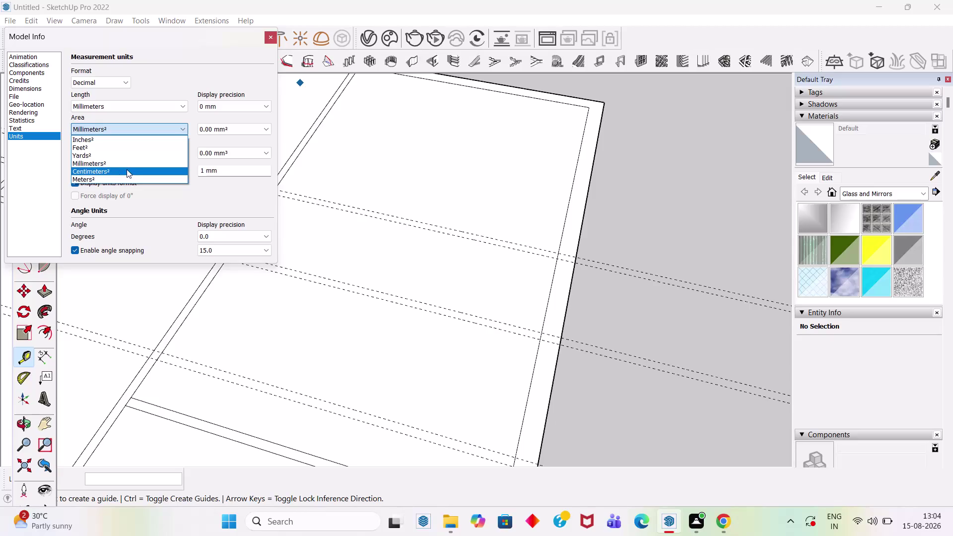
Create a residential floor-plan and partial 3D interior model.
Set area to Meters², volume to Meters³ and length precision to 0.00 mm, then close Model Info.
click(130, 177)
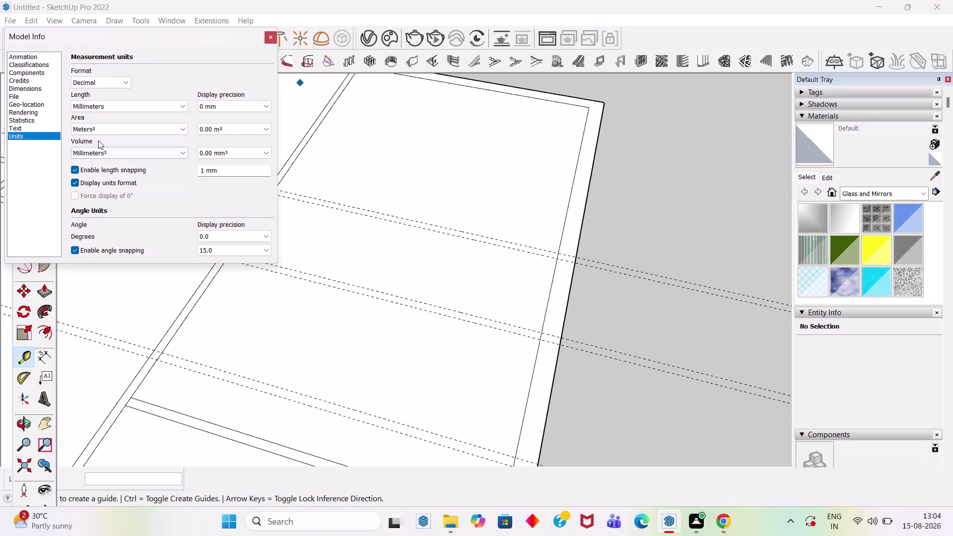
click(105, 130)
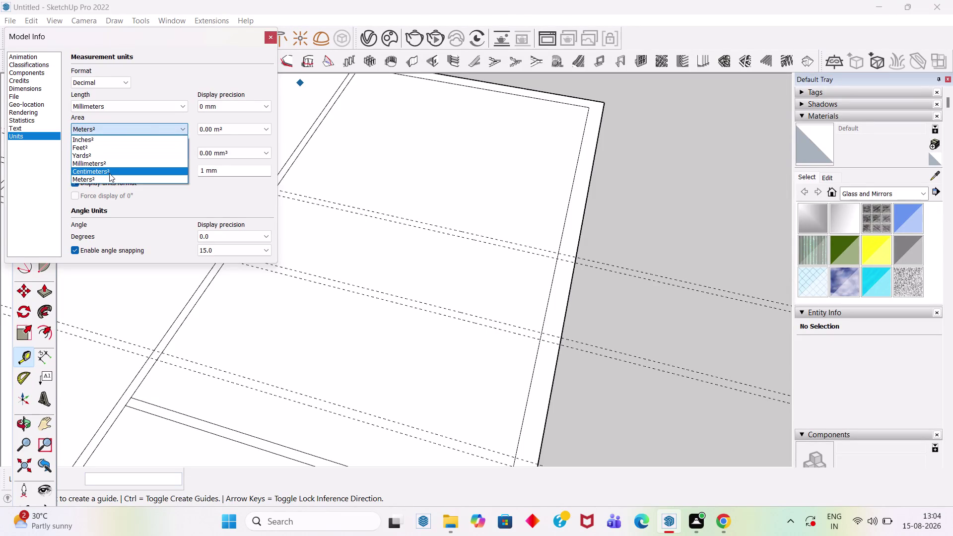
click(151, 130)
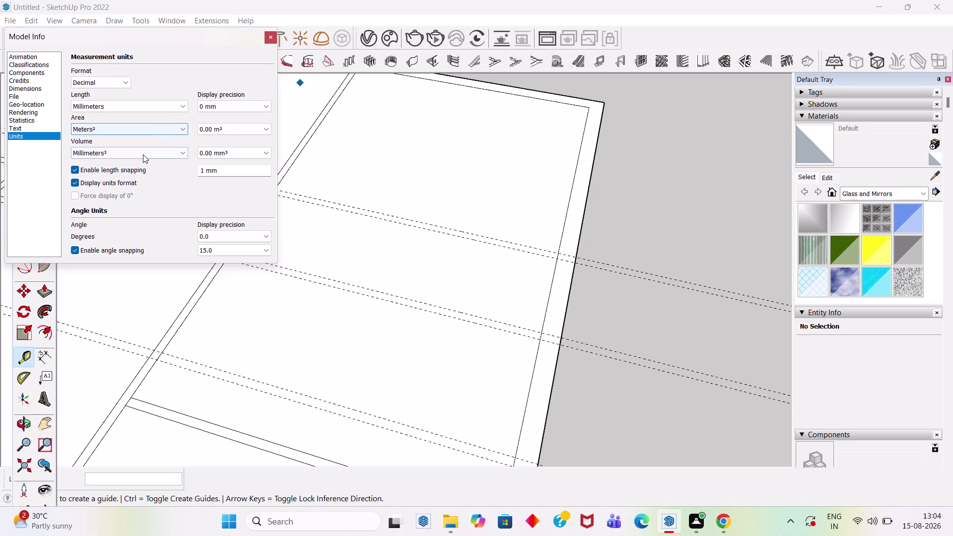
click(145, 156)
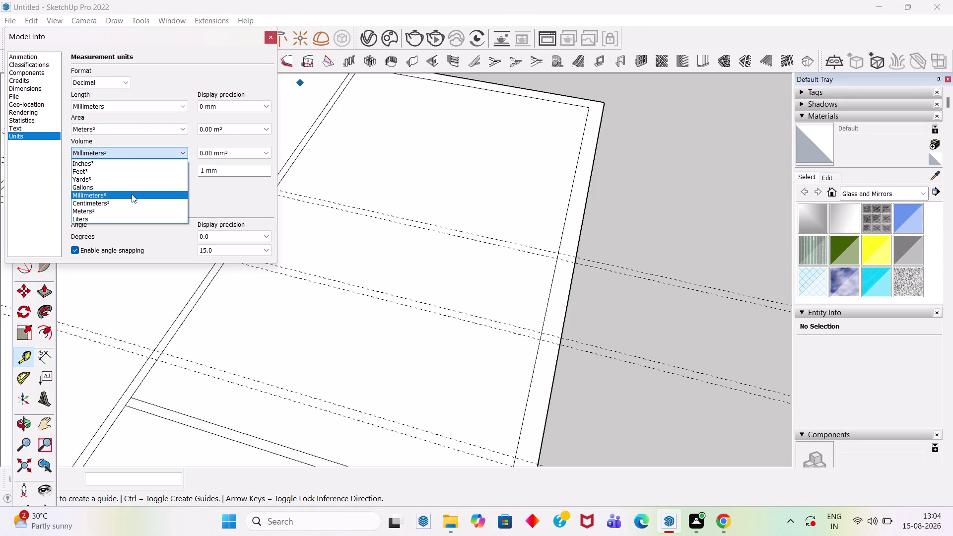
click(134, 209)
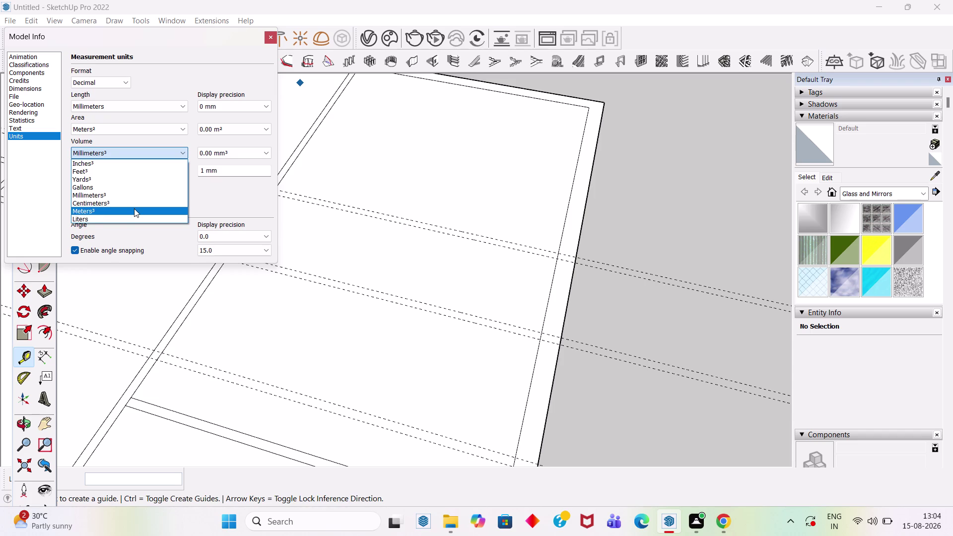
click(237, 109)
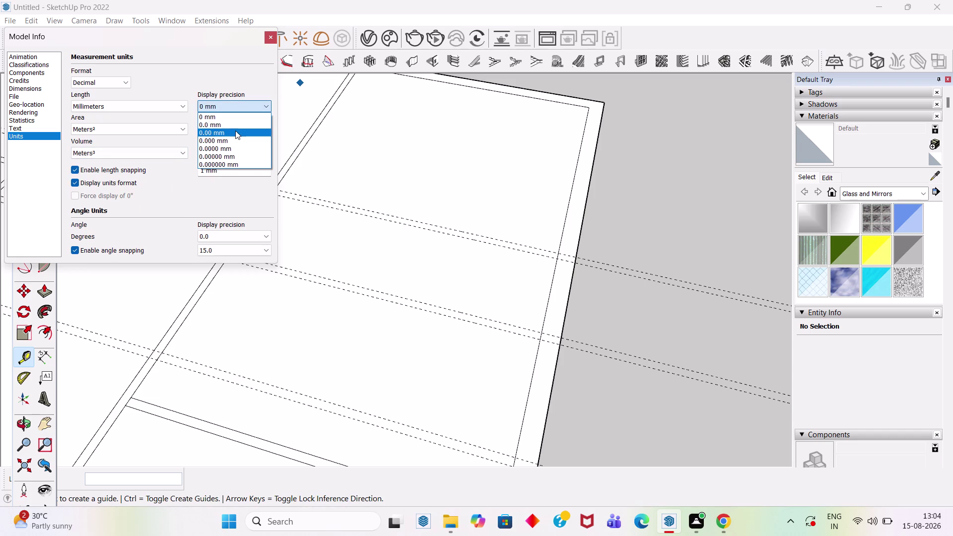
click(235, 130)
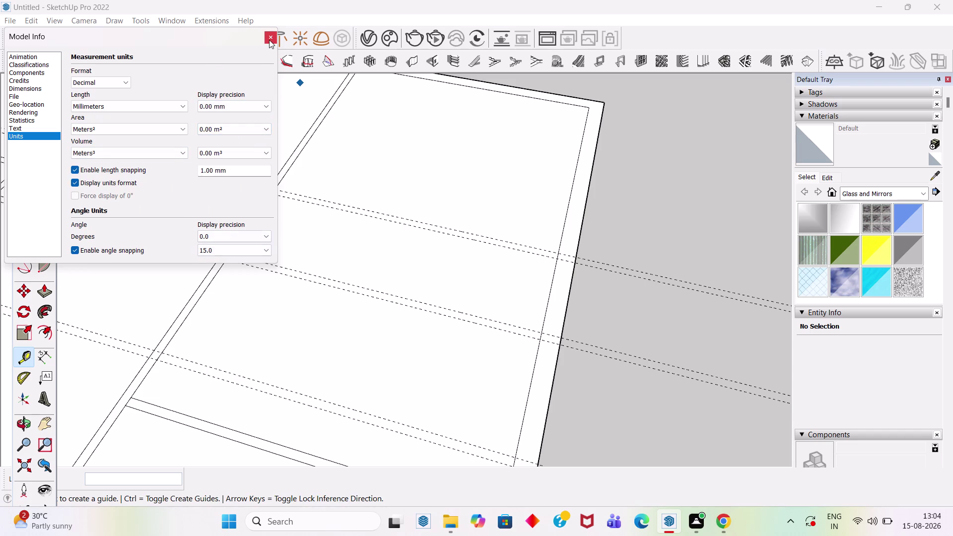
click(269, 39)
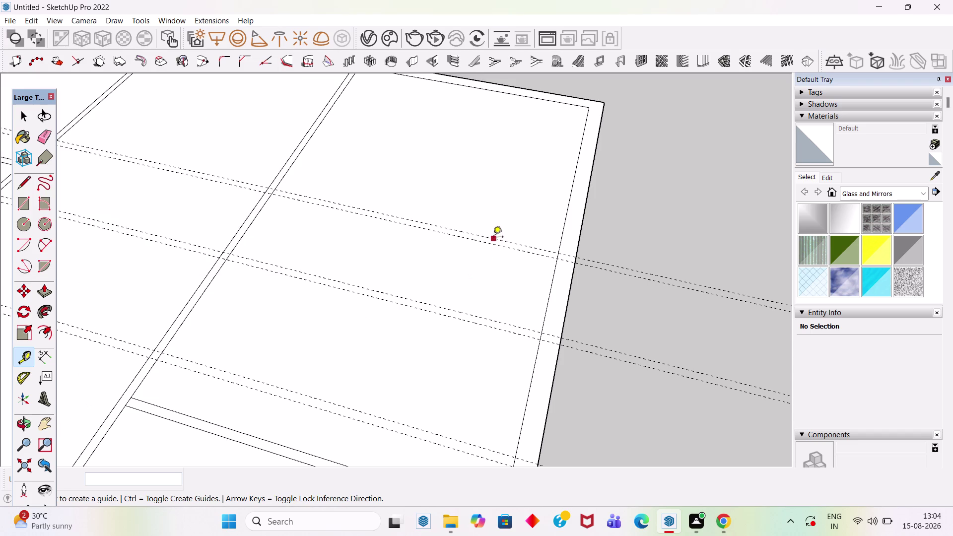
Place a guide off the top-right model edge with Tape Measure, then reopen Model Info.
drag(492, 239, 494, 234)
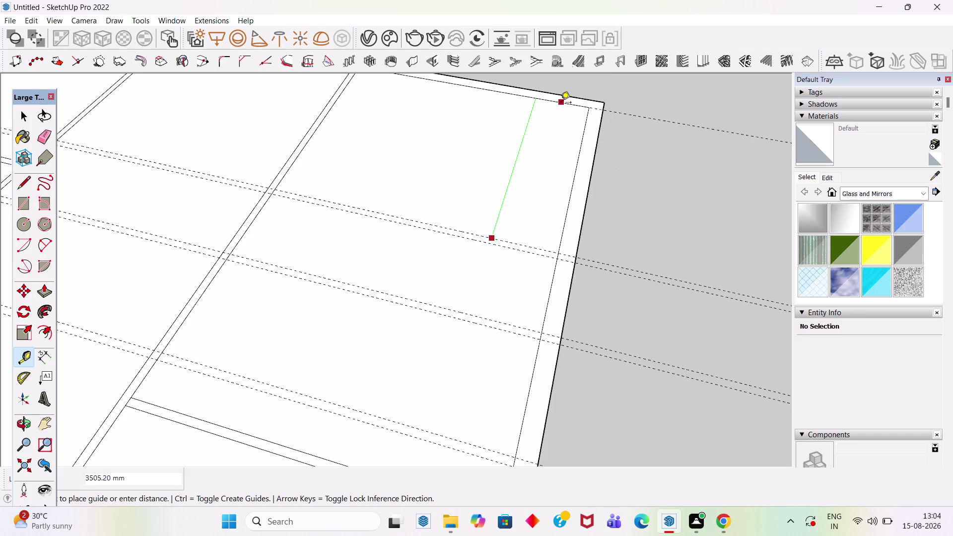
click(175, 23)
click(206, 90)
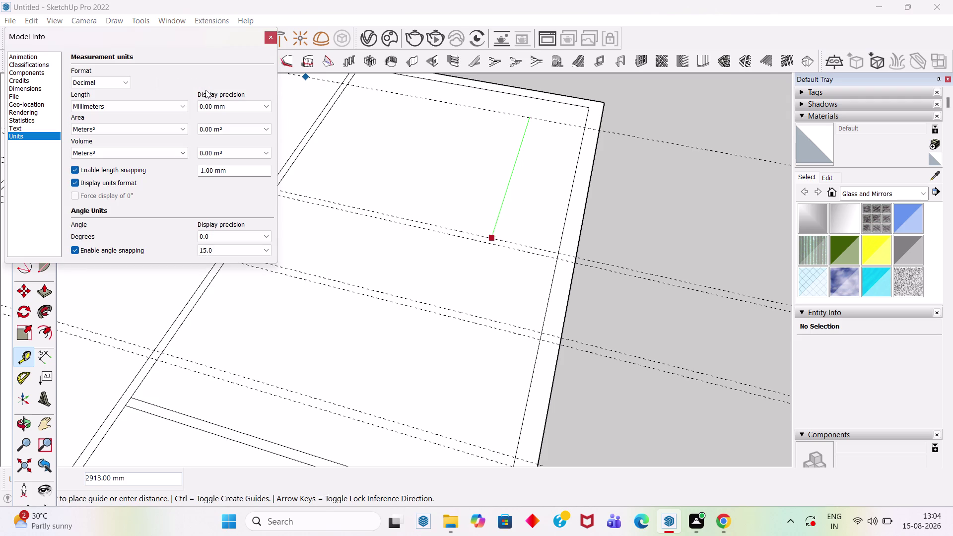
Set length units to Inches in Engineering format and close Model Info.
click(114, 106)
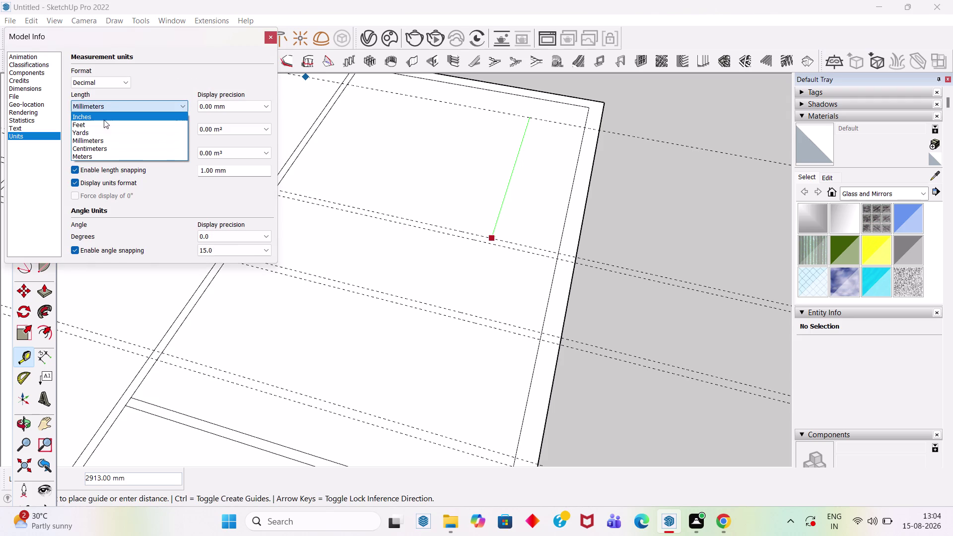
click(106, 118)
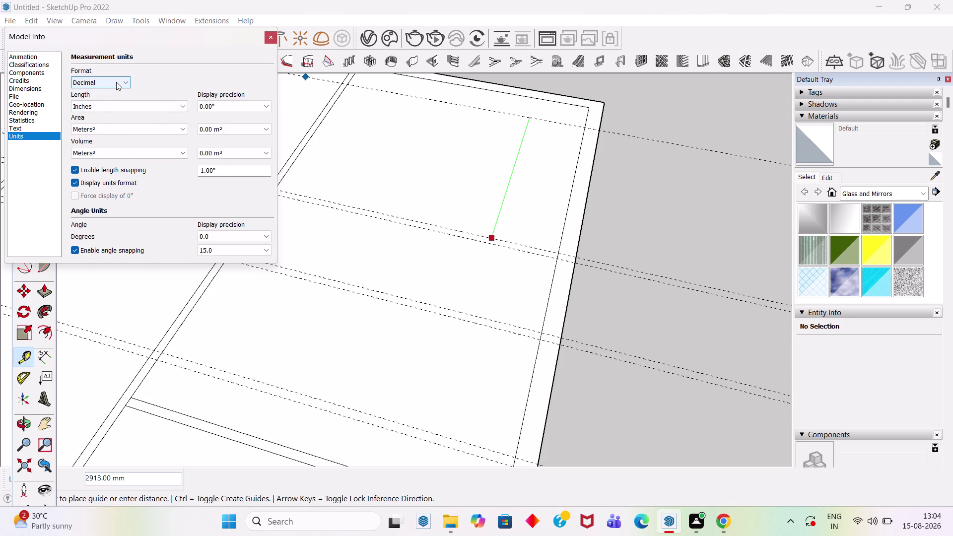
click(116, 82)
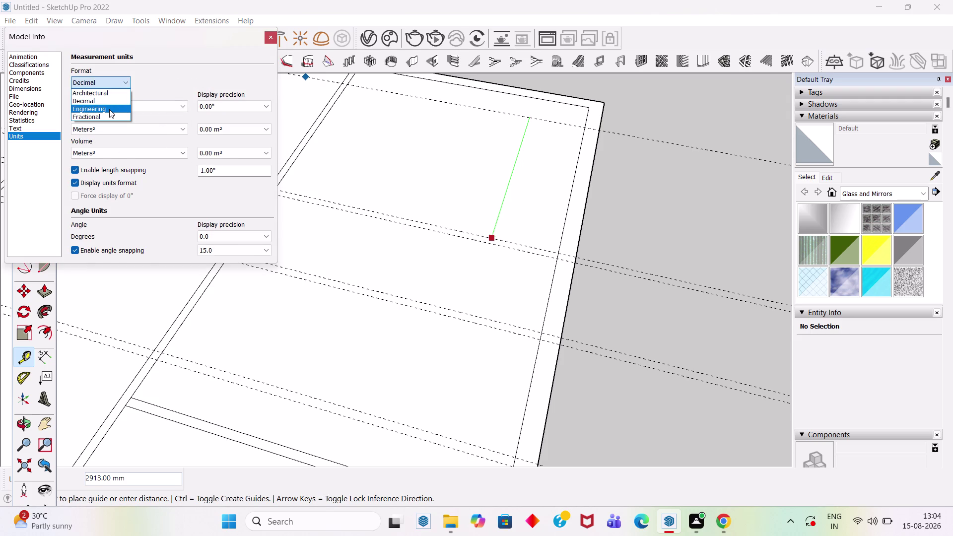
click(111, 106)
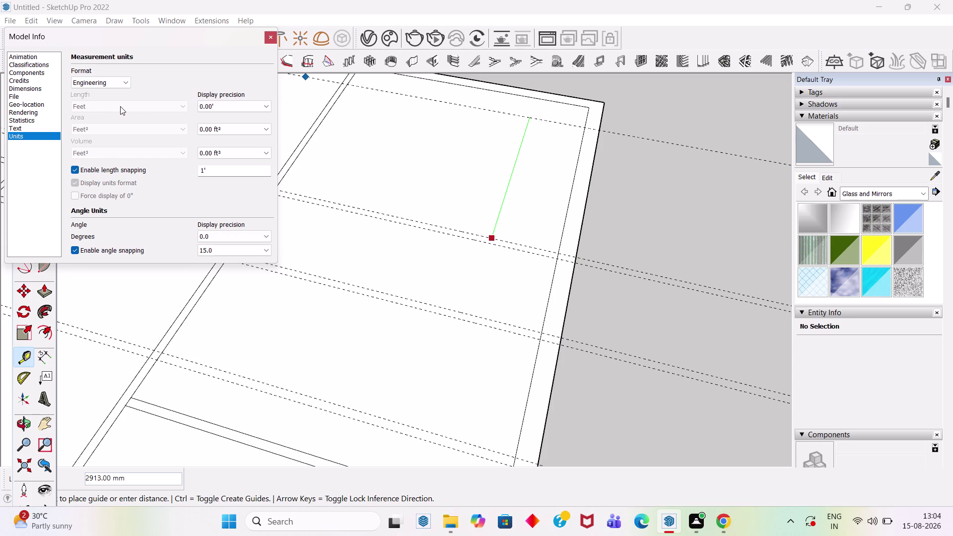
click(273, 38)
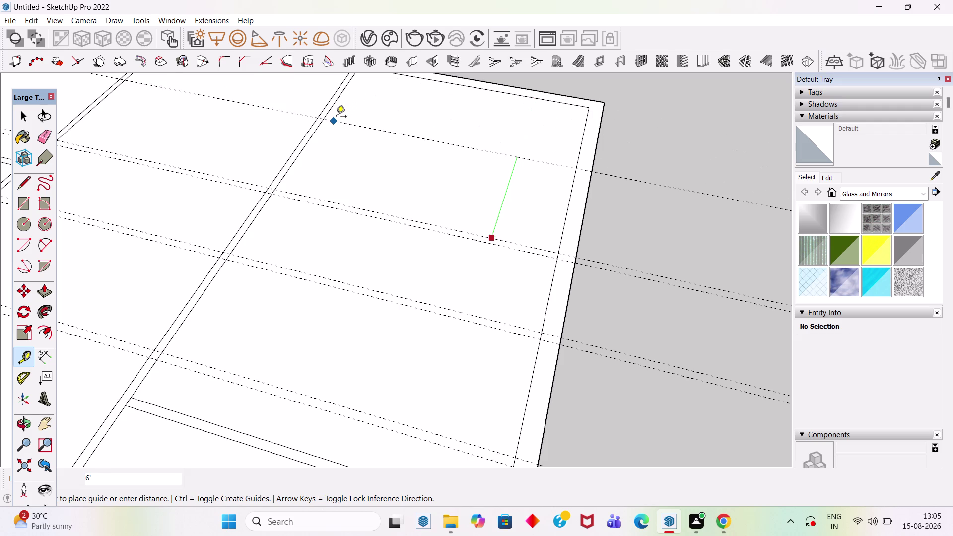
Cancel the feet-measured guide with Esc and reopen Model Info's Units page.
key(Escape)
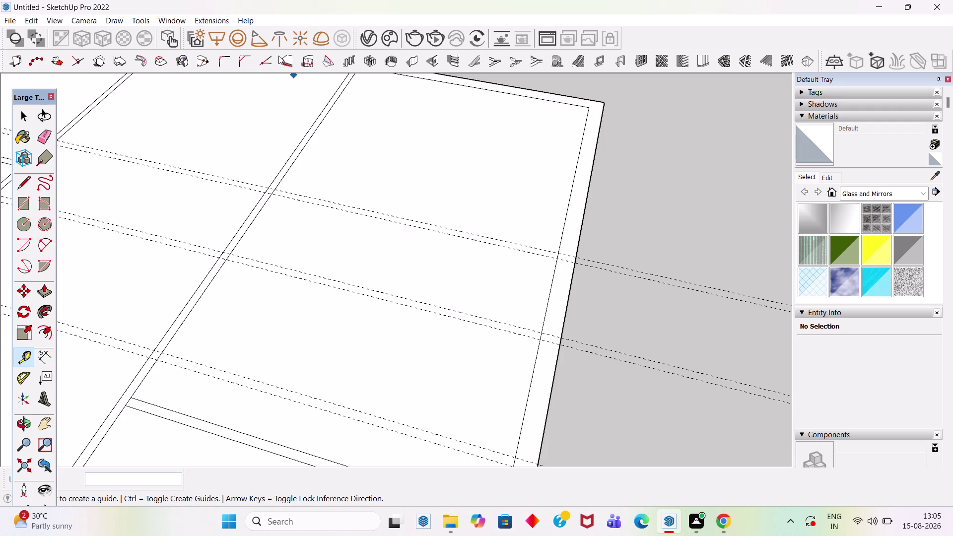
click(163, 20)
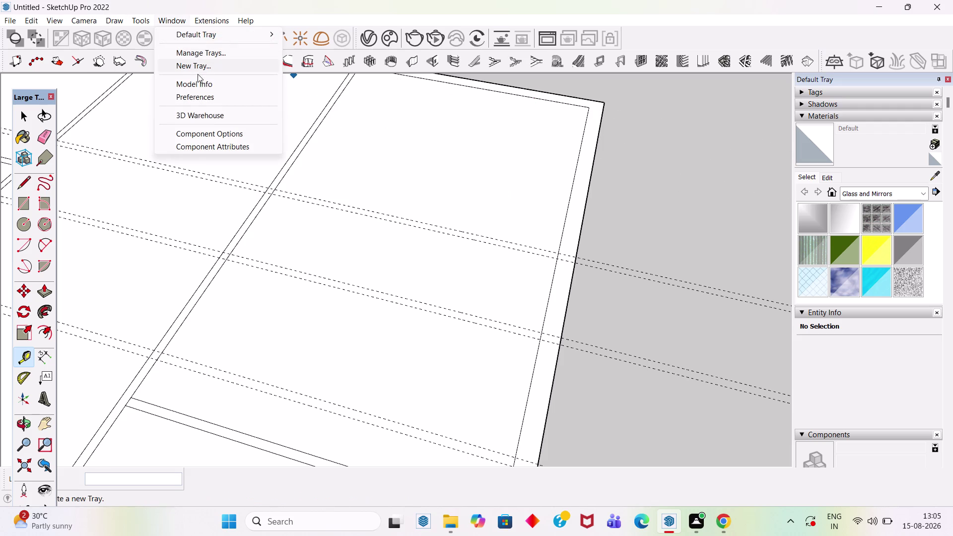
click(202, 86)
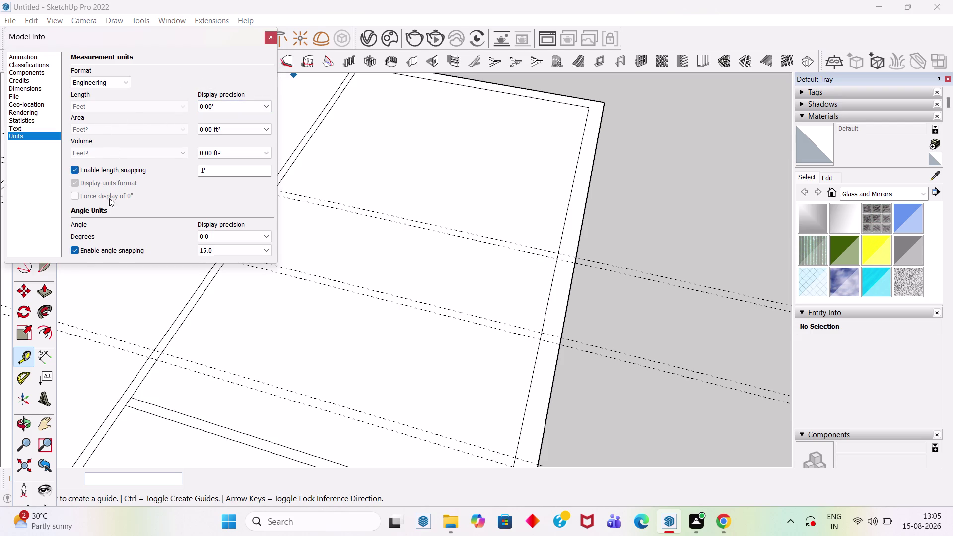
Browse the unit format choices, keep Engineering in feet, and close Model Info.
click(110, 105)
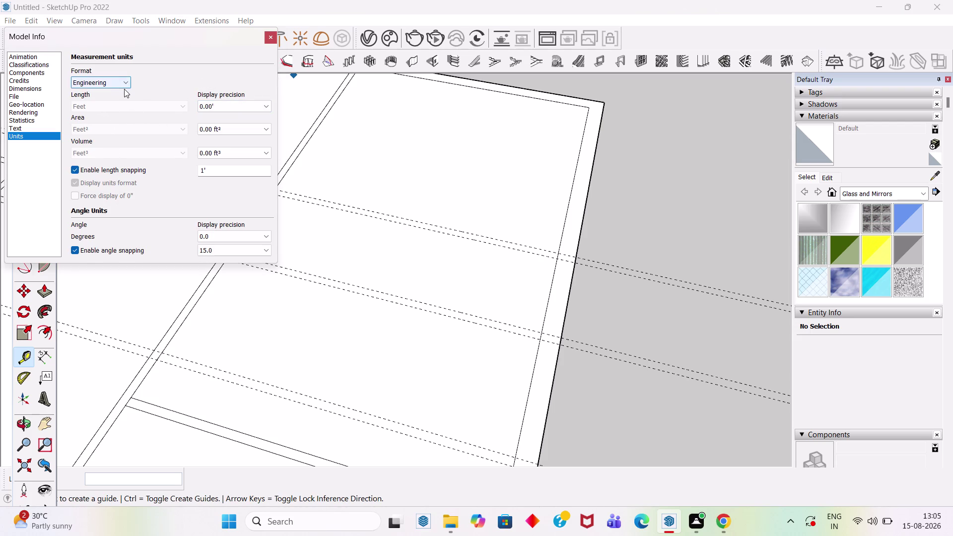
click(125, 83)
click(117, 110)
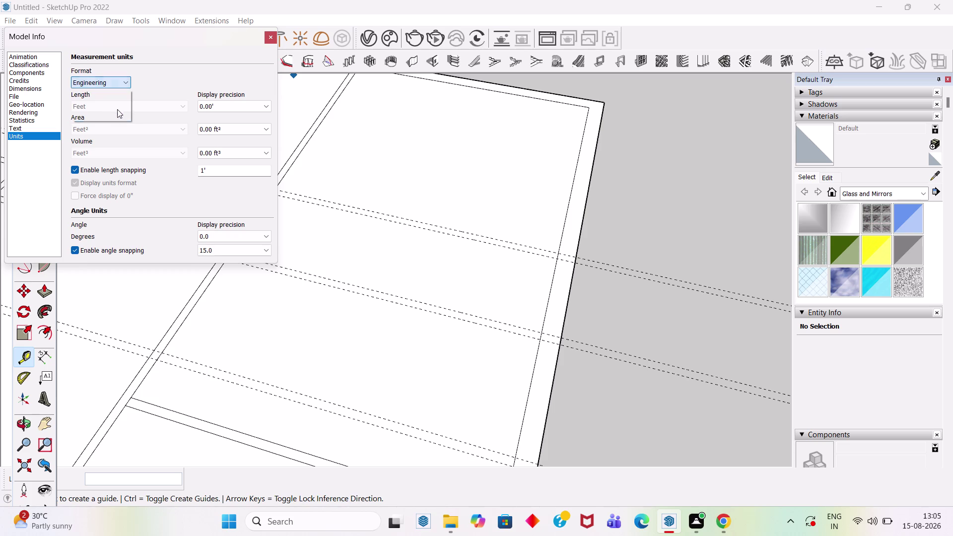
click(118, 105)
click(119, 112)
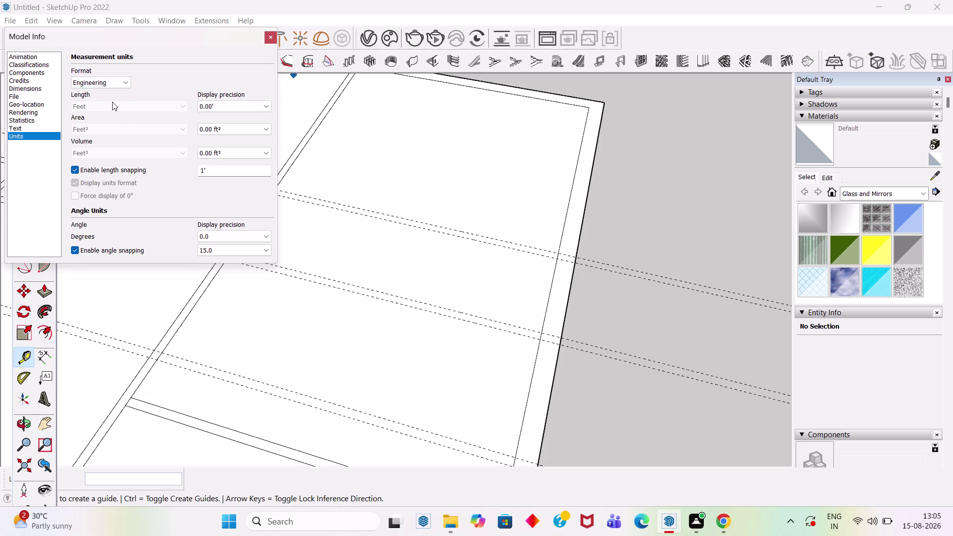
click(183, 107)
click(183, 107)
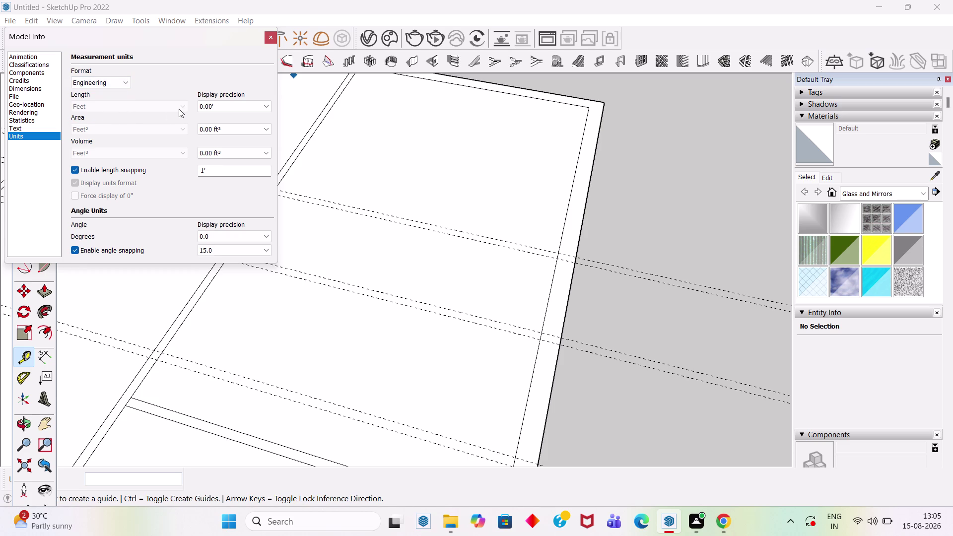
double_click(179, 108)
click(50, 132)
click(104, 279)
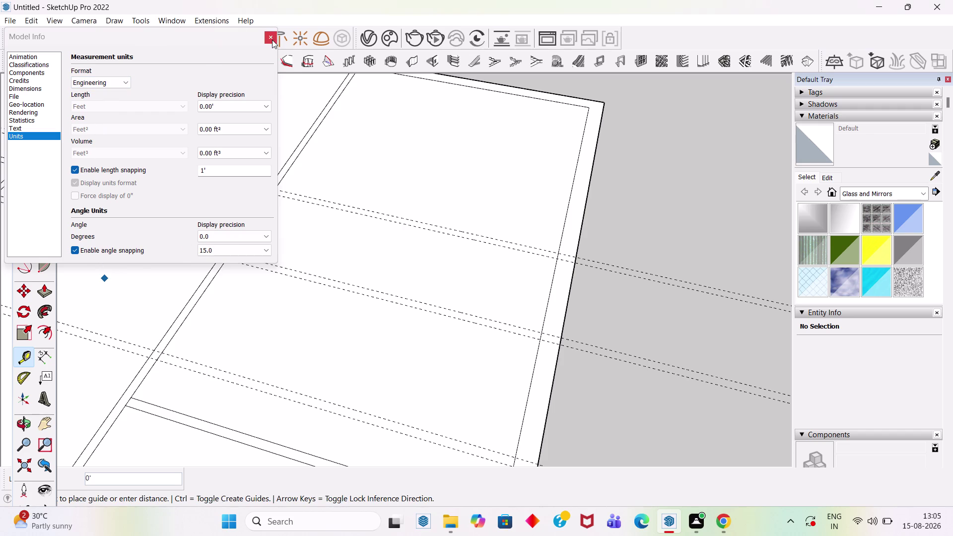
click(273, 40)
Dismiss a stray menu and guide, then bring up Preferences on the Template page.
click(173, 20)
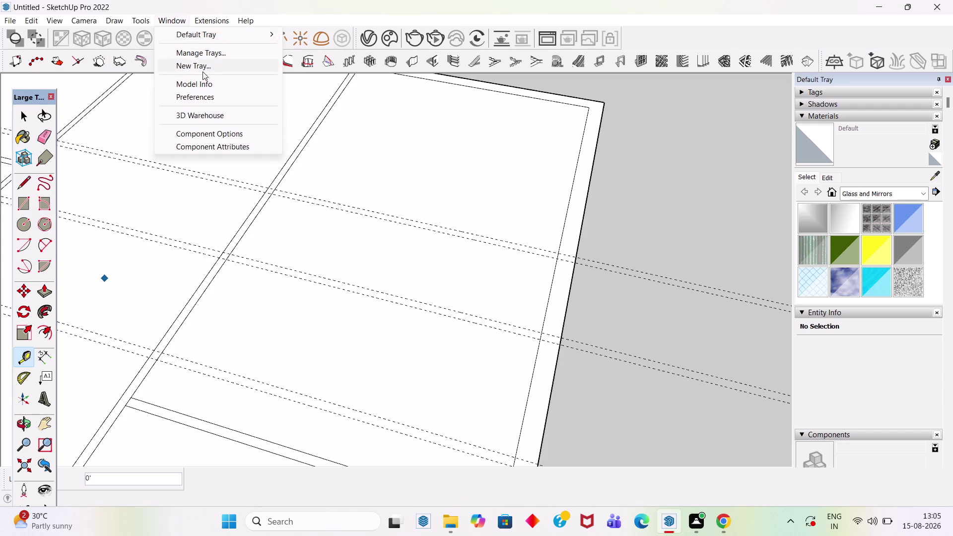
click(209, 68)
drag(553, 137, 555, 131)
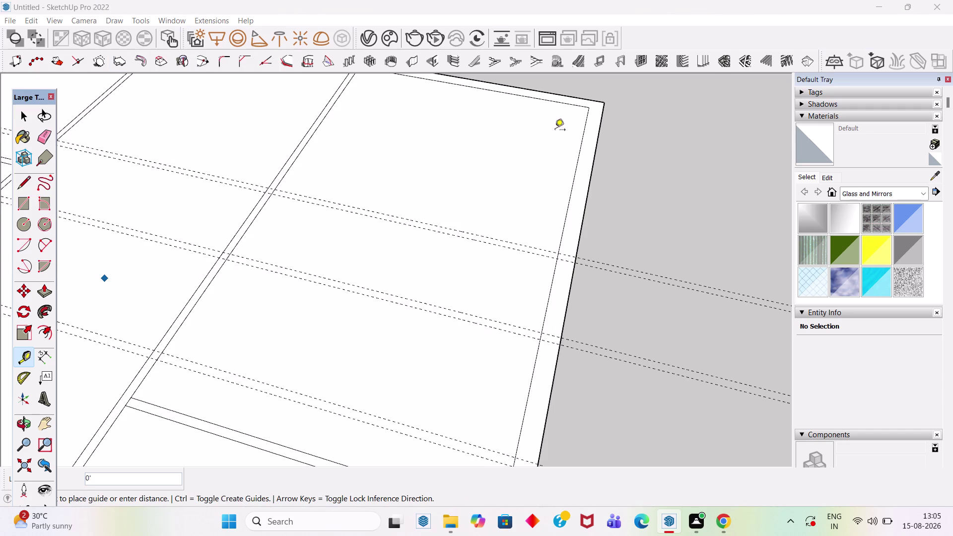
key(Escape)
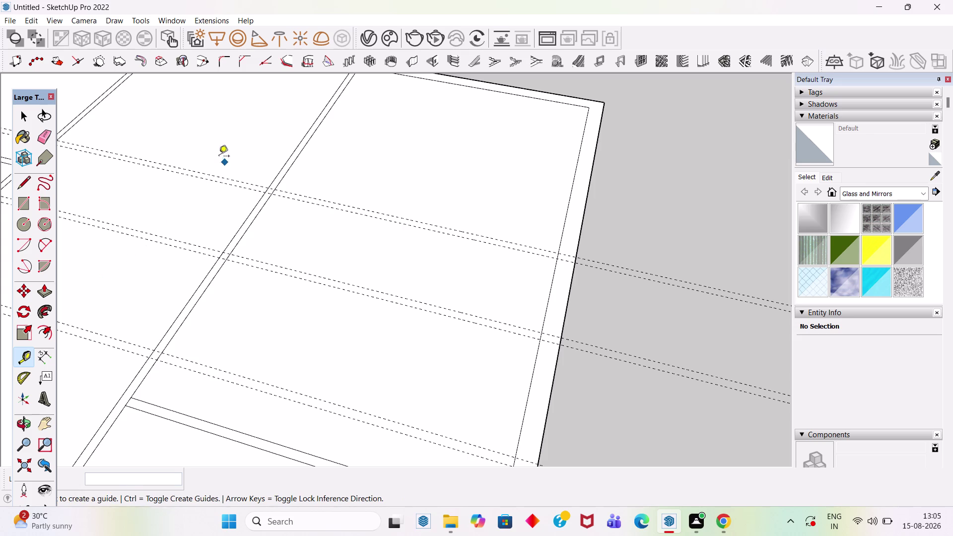
click(173, 21)
click(198, 90)
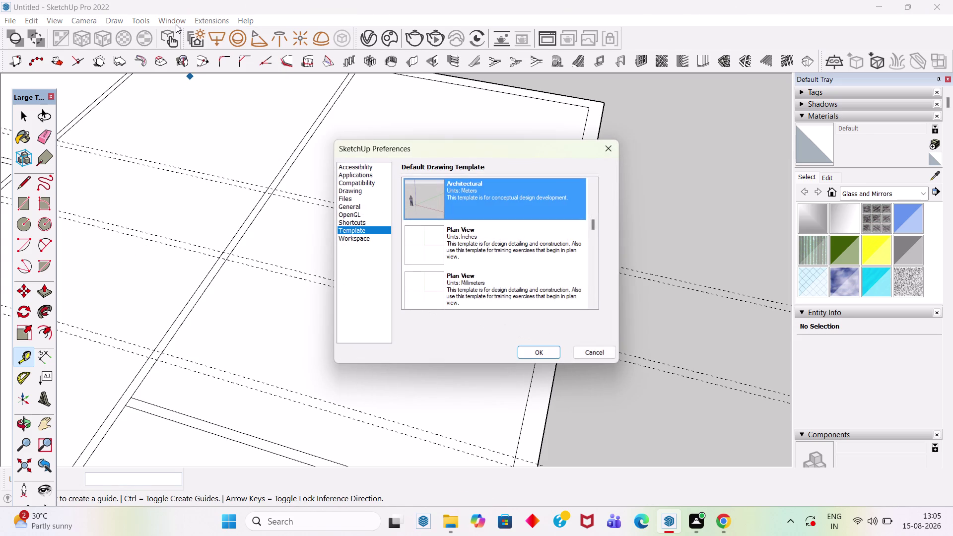
Close Preferences without changes and reopen them from the Window menu.
click(610, 151)
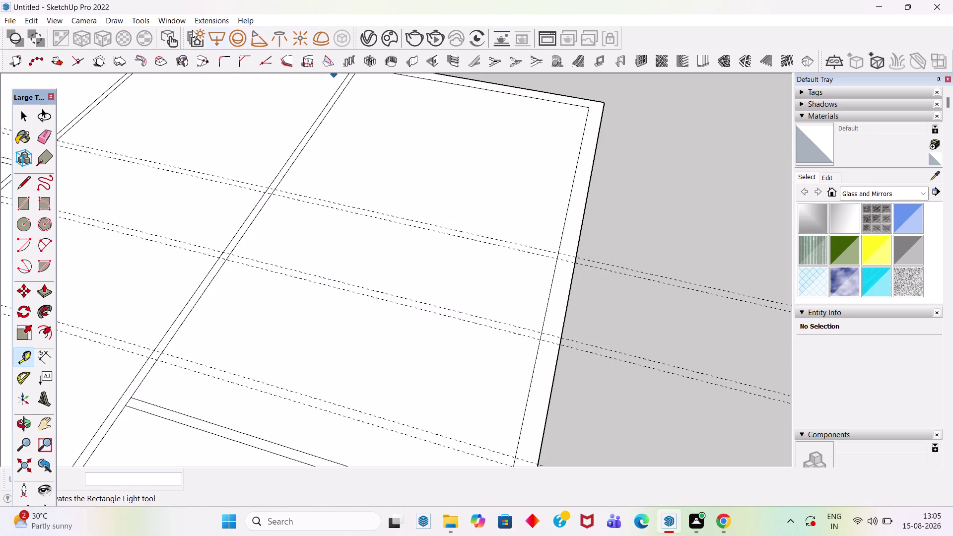
click(172, 20)
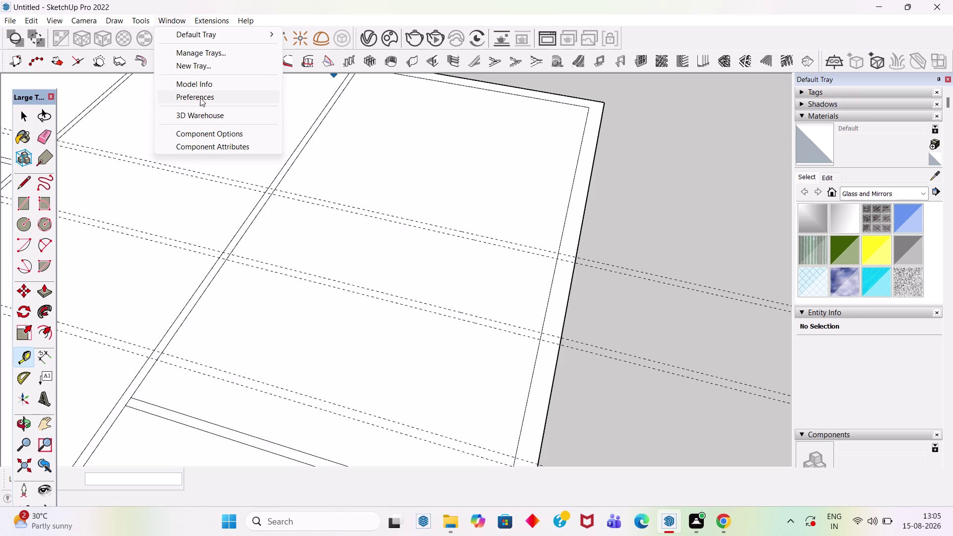
click(200, 97)
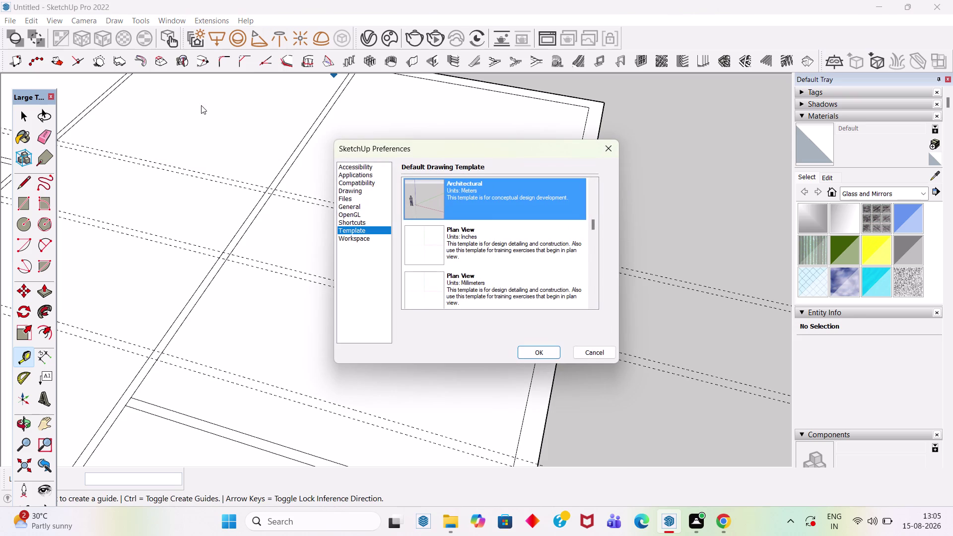
Select Simple (Units: Inches) as the default template and confirm with OK.
scroll(down, 3)
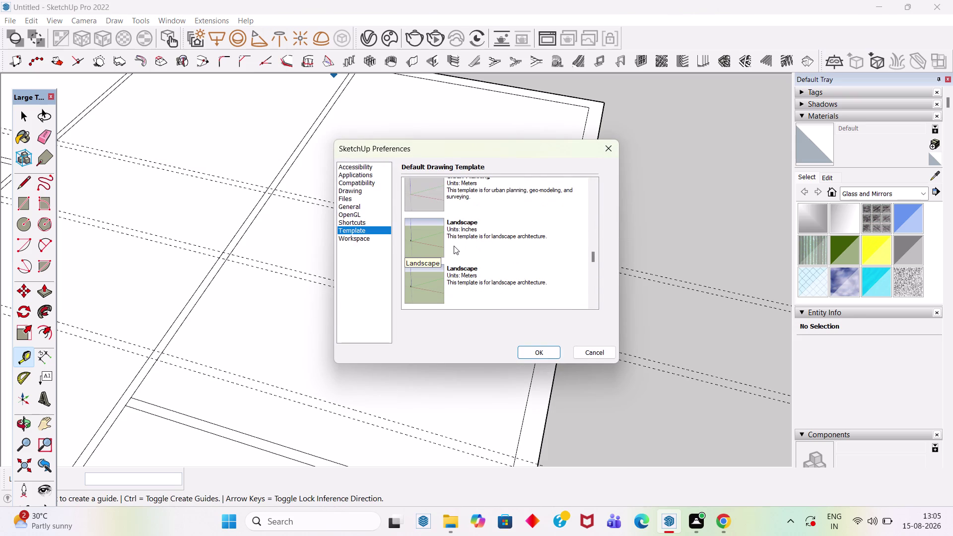
scroll(up, 3)
scroll(up, 3)
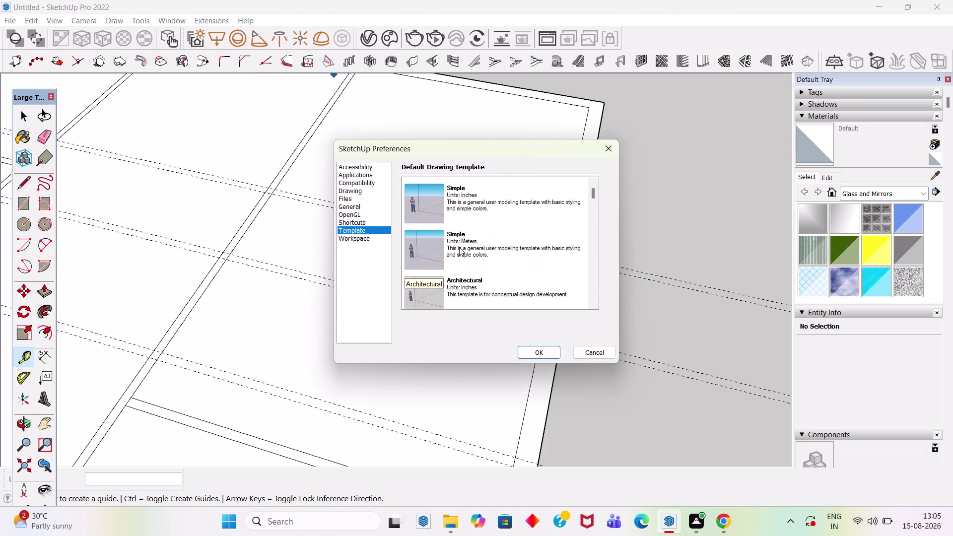
scroll(up, 3)
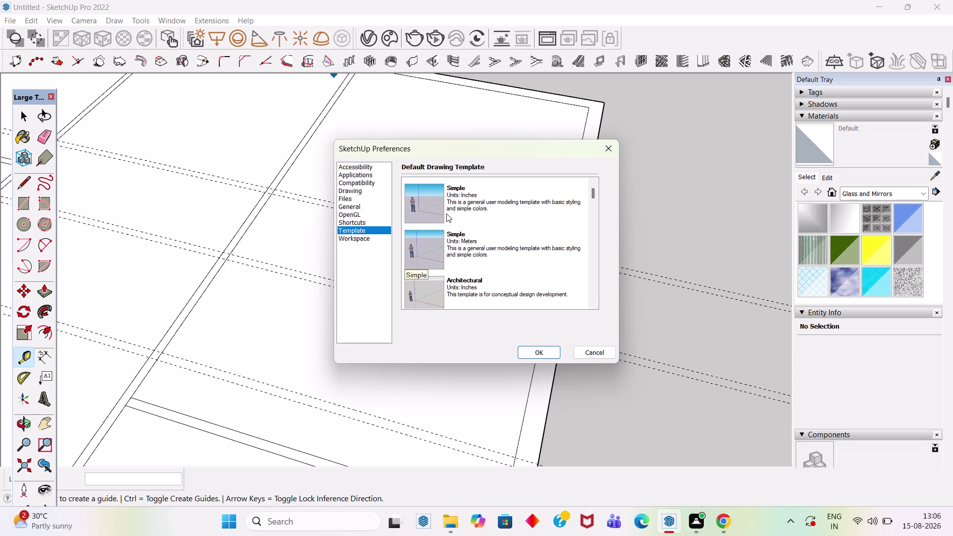
click(481, 201)
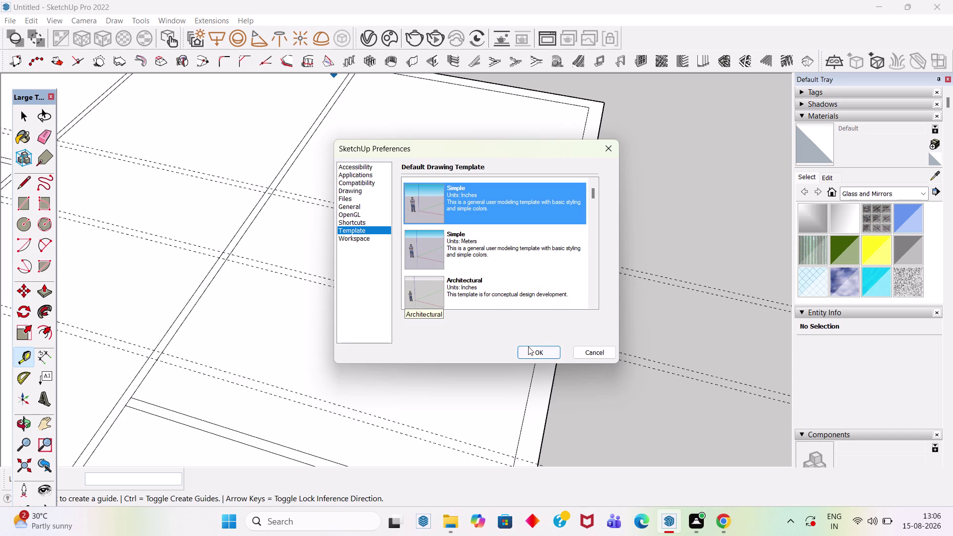
click(540, 353)
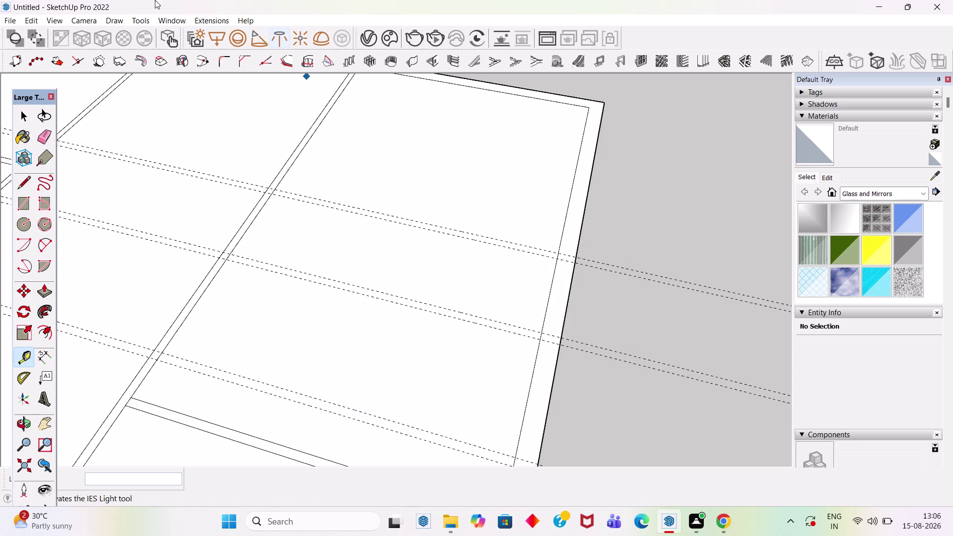
Change the model's length format to Architectural in inches and close Model Info.
click(177, 21)
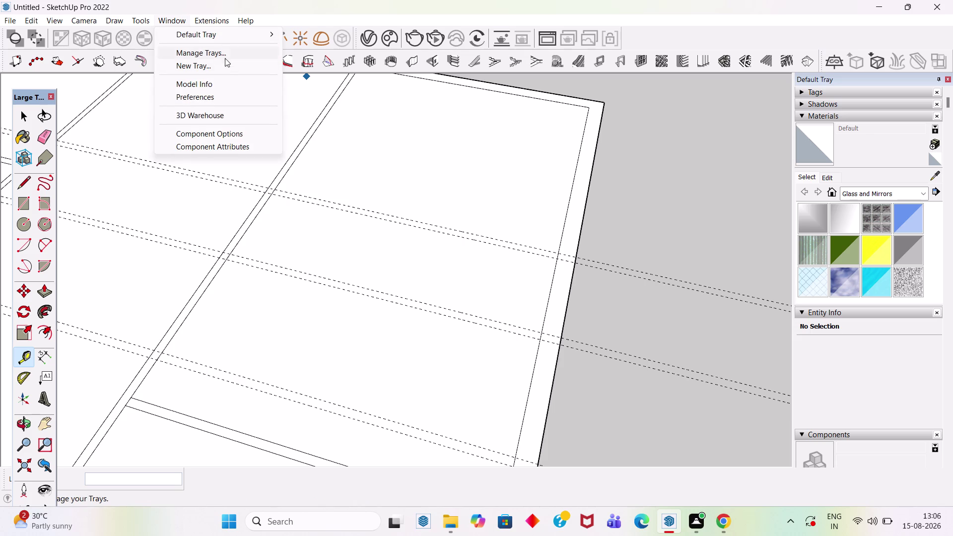
click(219, 87)
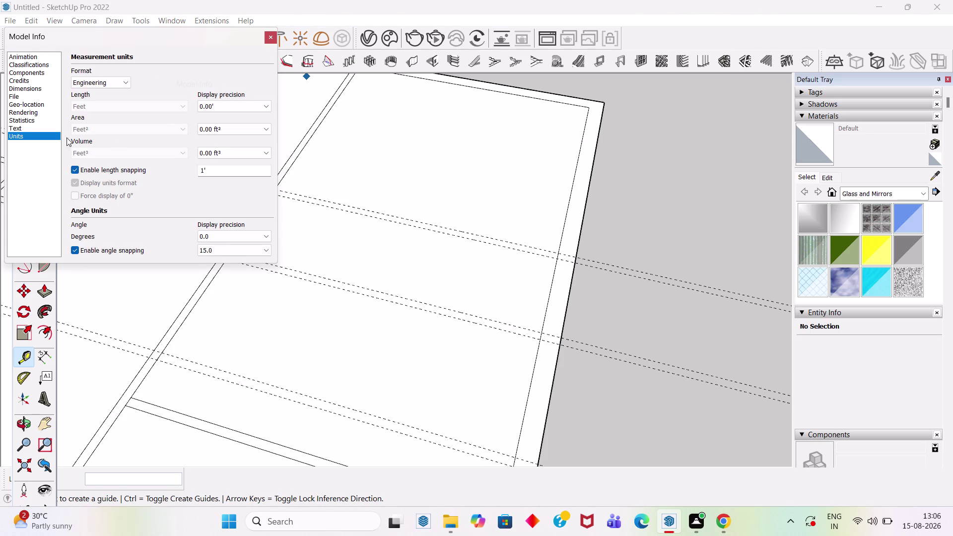
click(99, 80)
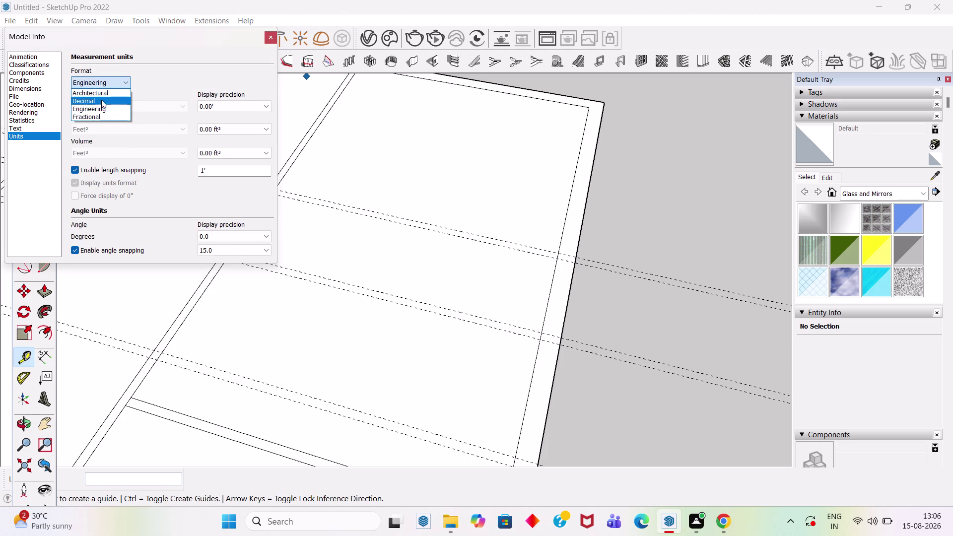
click(104, 106)
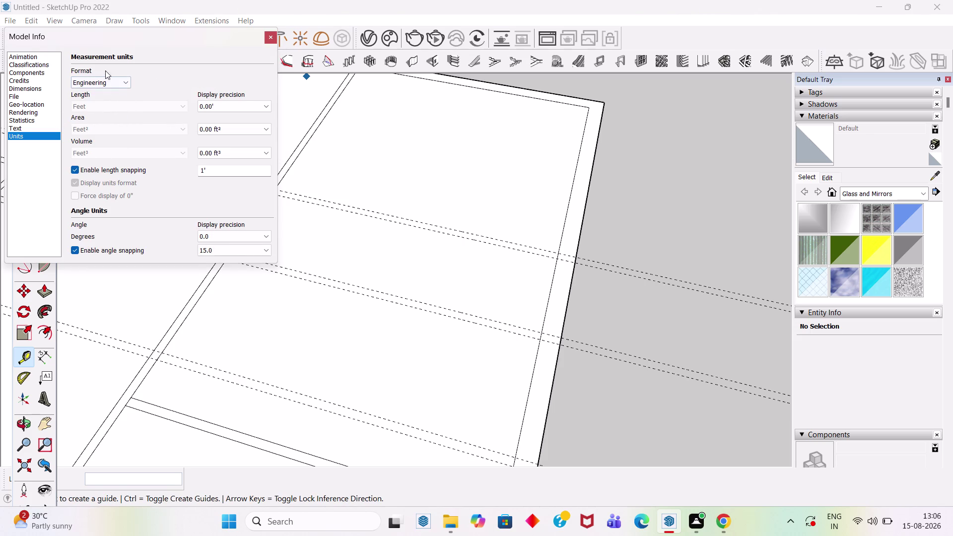
click(113, 81)
click(115, 95)
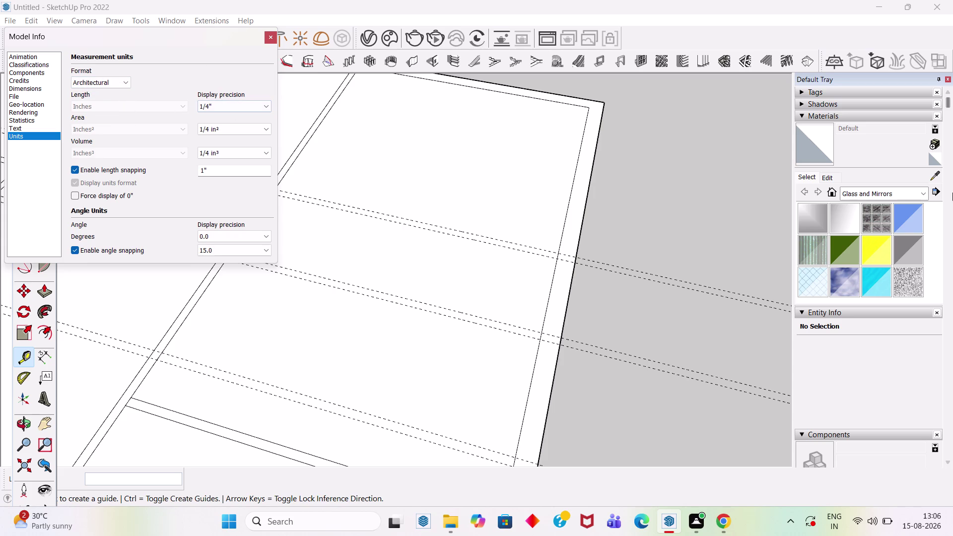
click(270, 34)
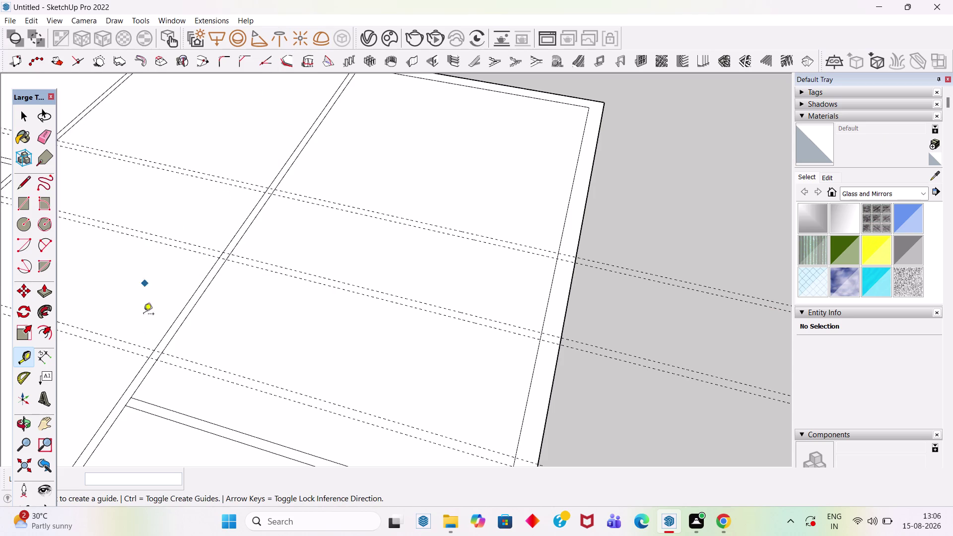
click(427, 224)
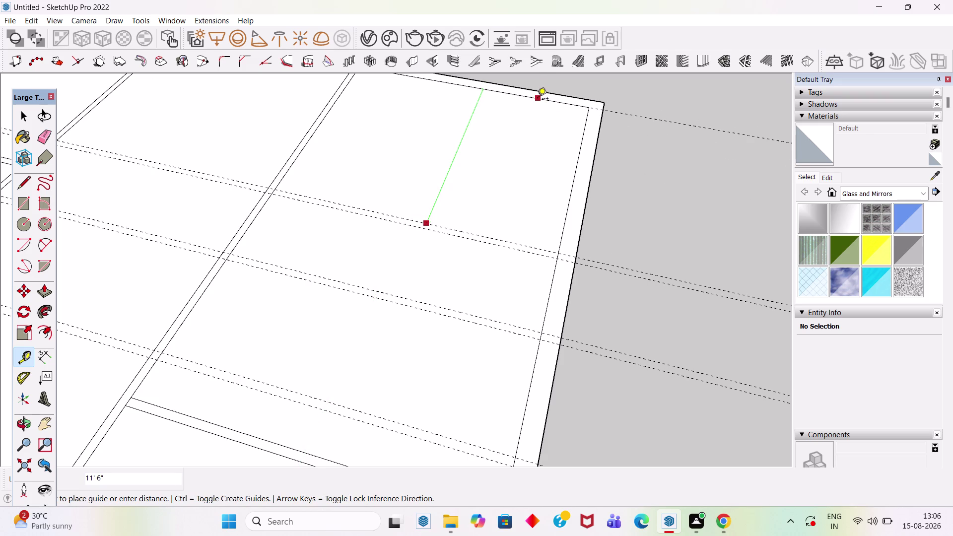
key(Escape)
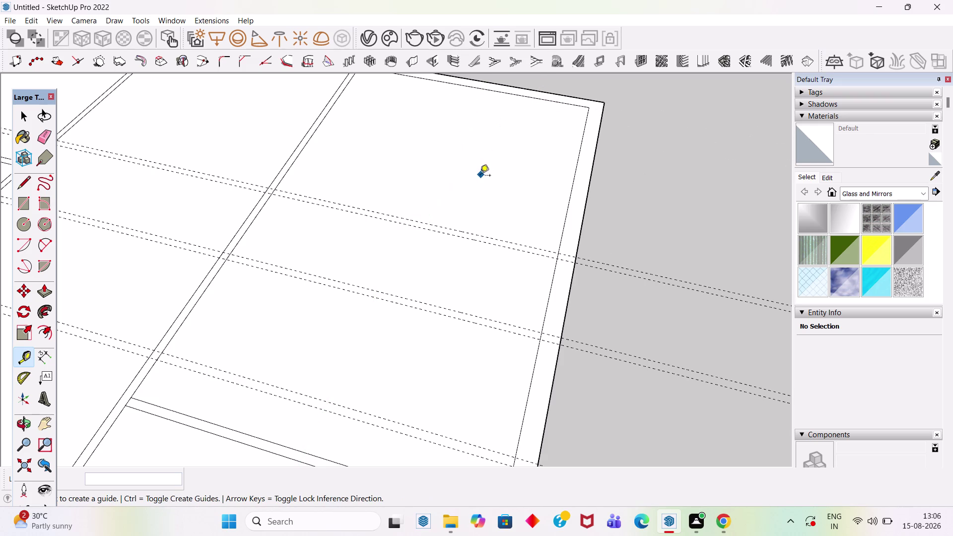
scroll(down, 3)
scroll(down, 3)
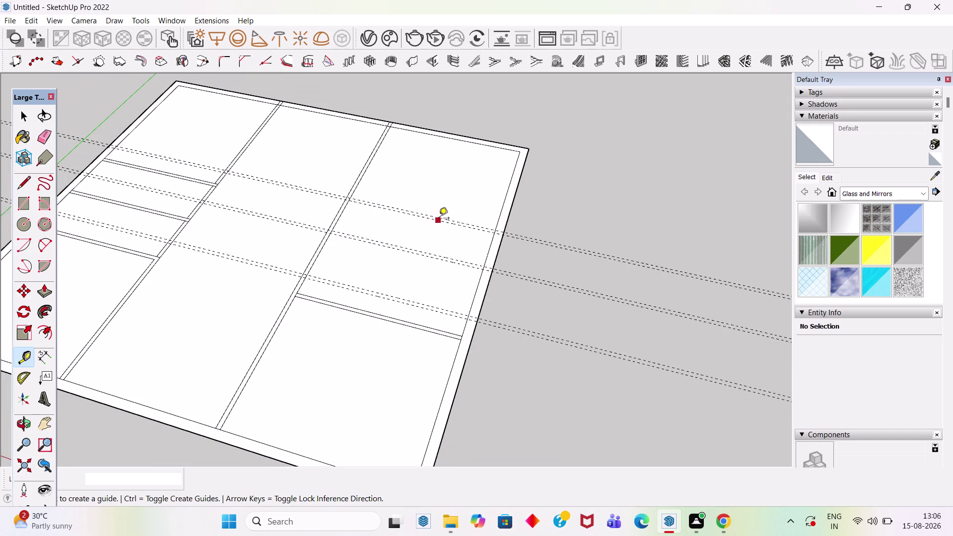